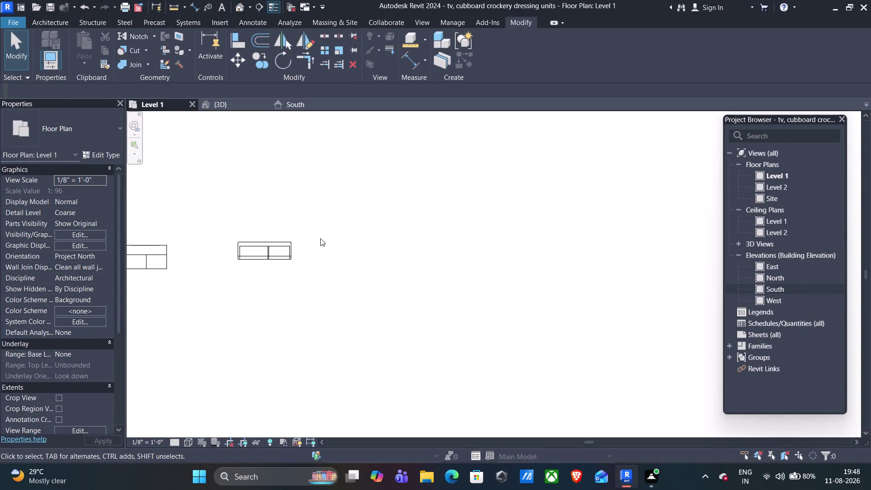
Review the TV unit and cupboard in the South elevation, then start a wall on Level 1.
click(53, 22)
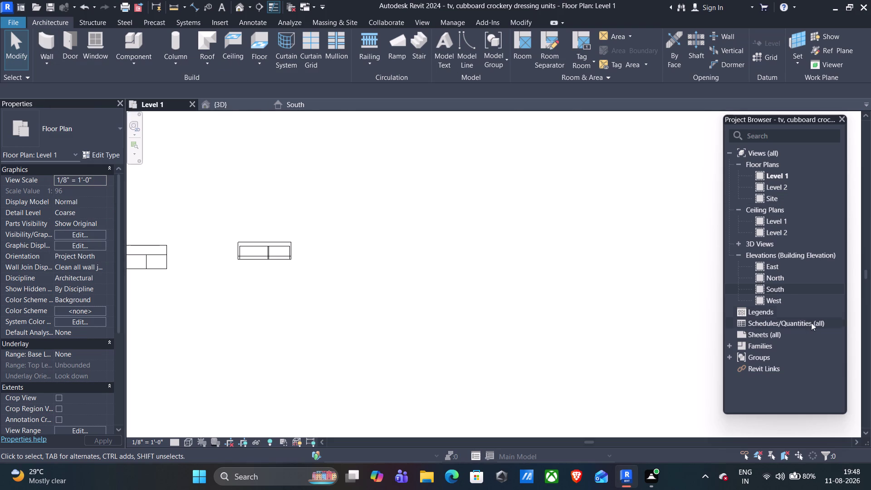
click(309, 106)
scroll(down, 3)
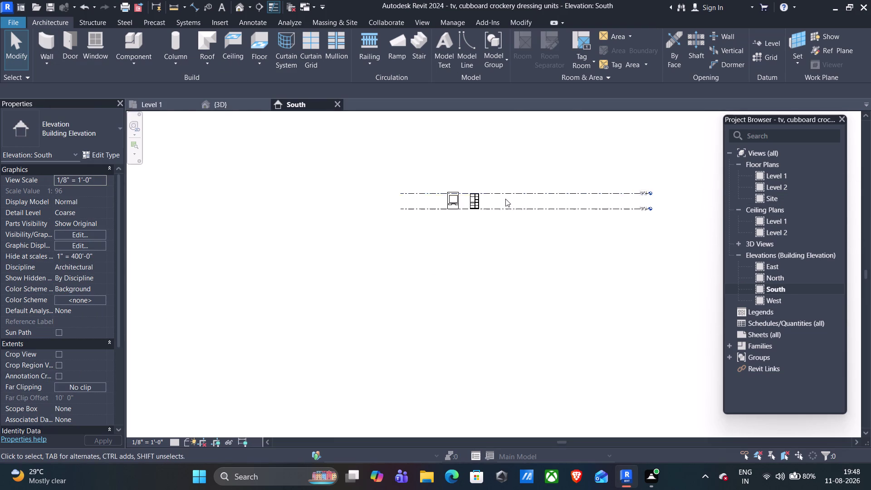
scroll(up, 3)
middle_drag(565, 203, 430, 206)
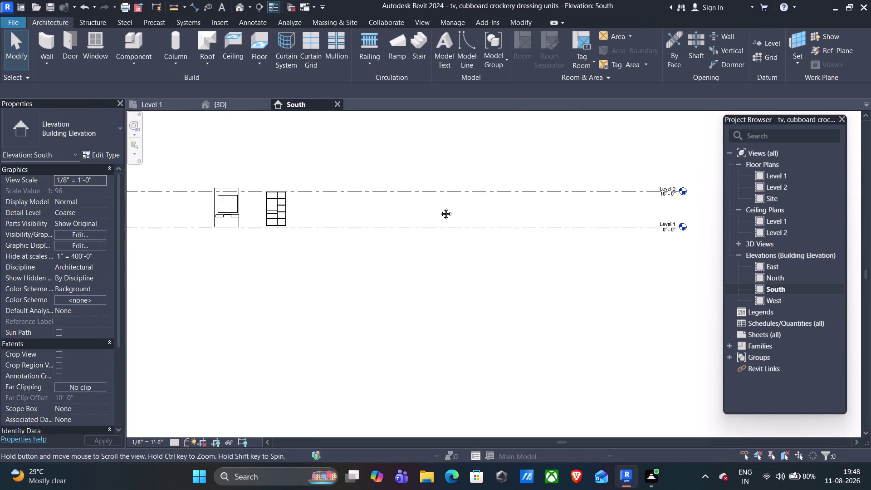
middle_drag(430, 205, 439, 207)
scroll(up, 3)
click(154, 101)
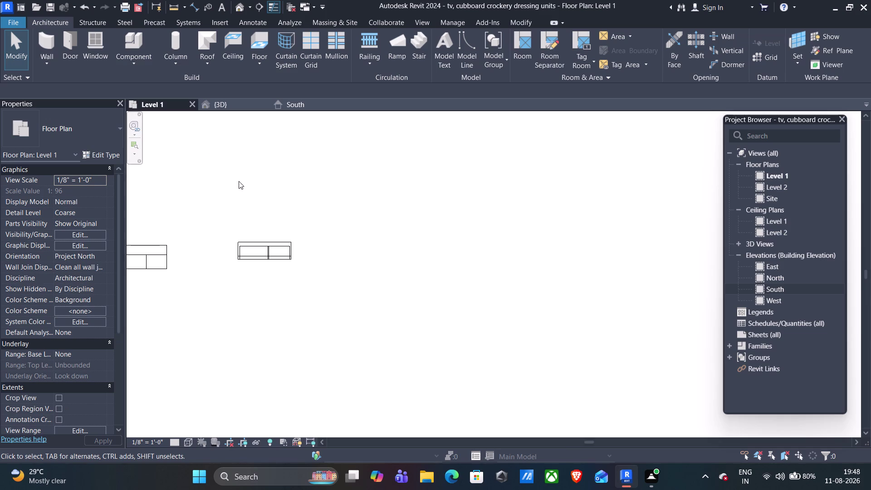
click(42, 50)
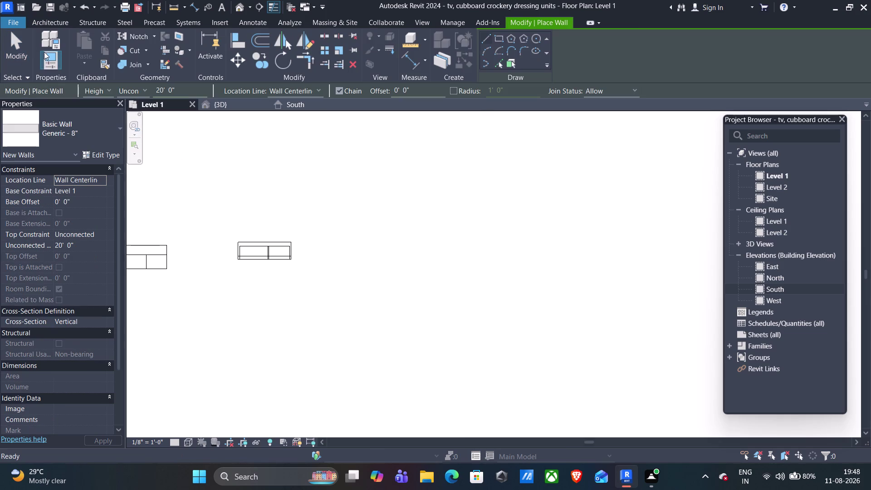
Pick the Generic - 5" wall type from the Type Selector list.
click(121, 137)
scroll(down, 3)
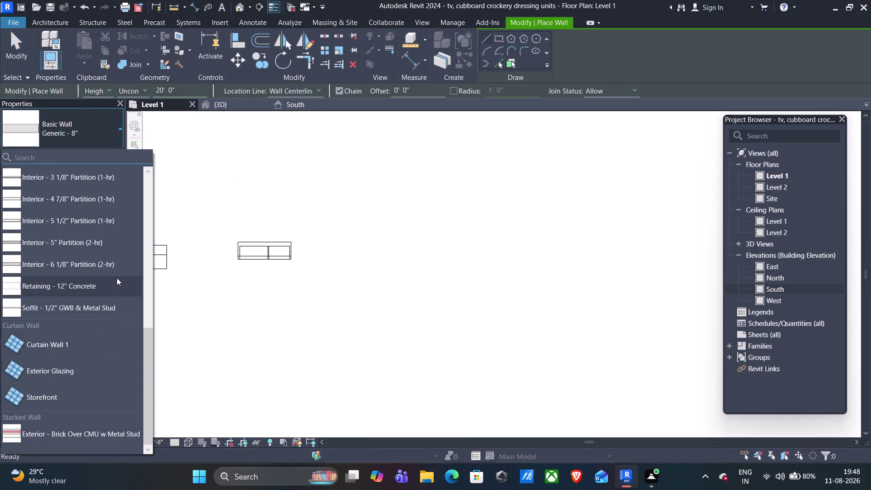
scroll(up, 3)
scroll(up, 3)
scroll(up, 3)
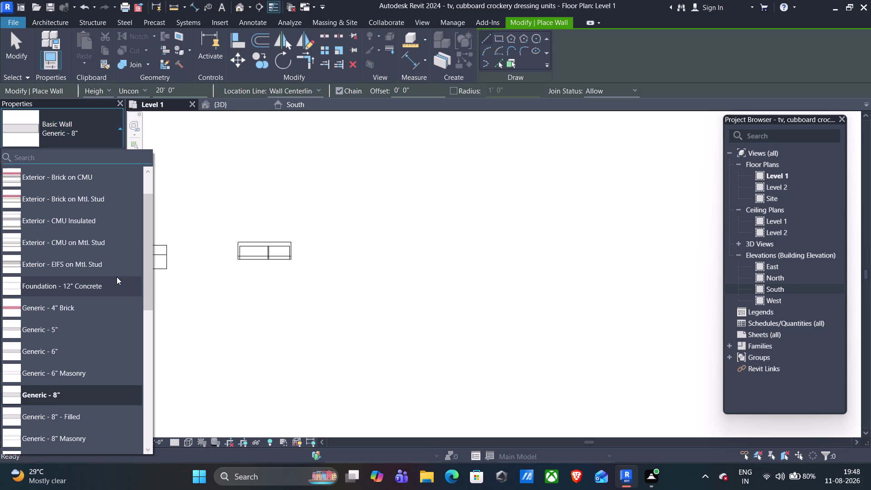
scroll(up, 3)
scroll(down, 3)
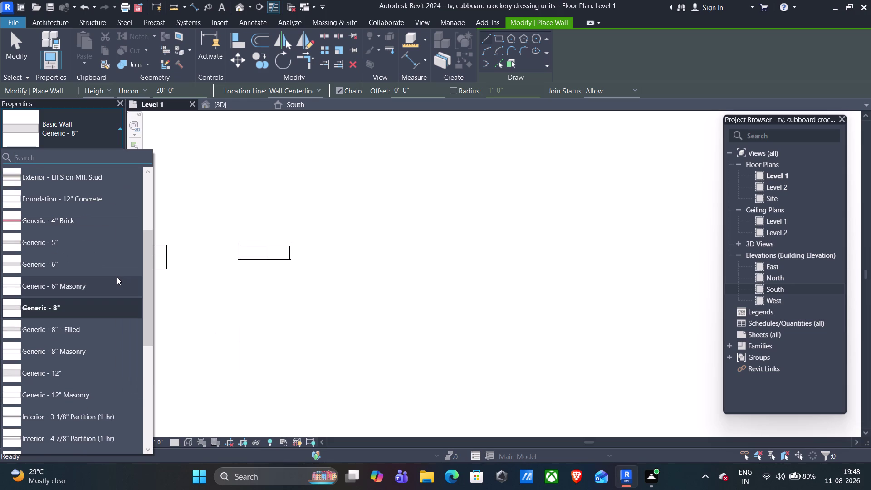
scroll(up, 3)
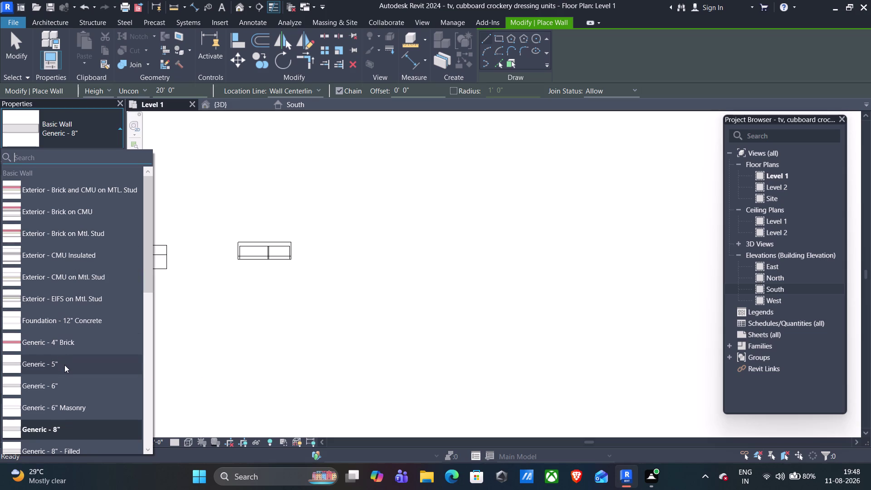
scroll(down, 3)
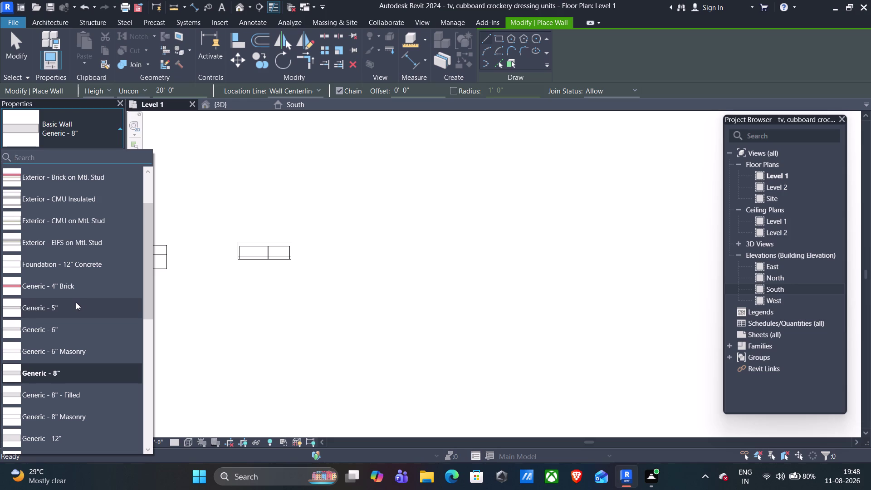
click(73, 306)
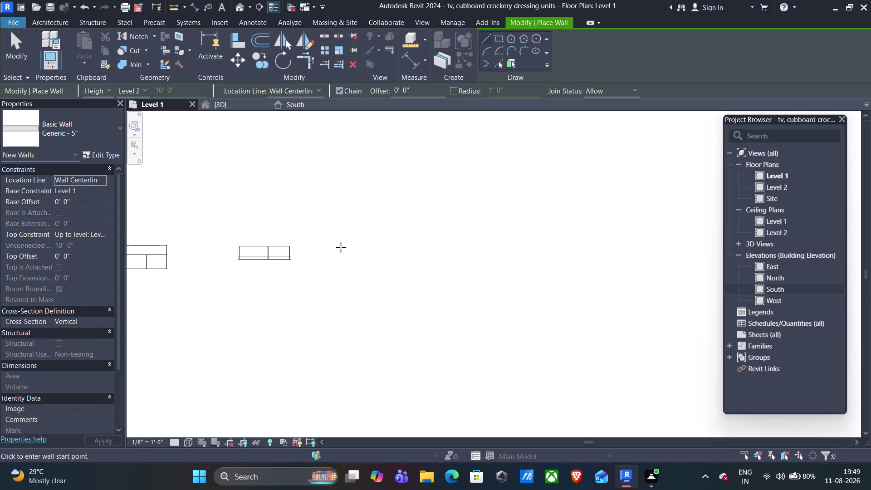
Draw a single 6' long wall starting just right of the units.
click(341, 247)
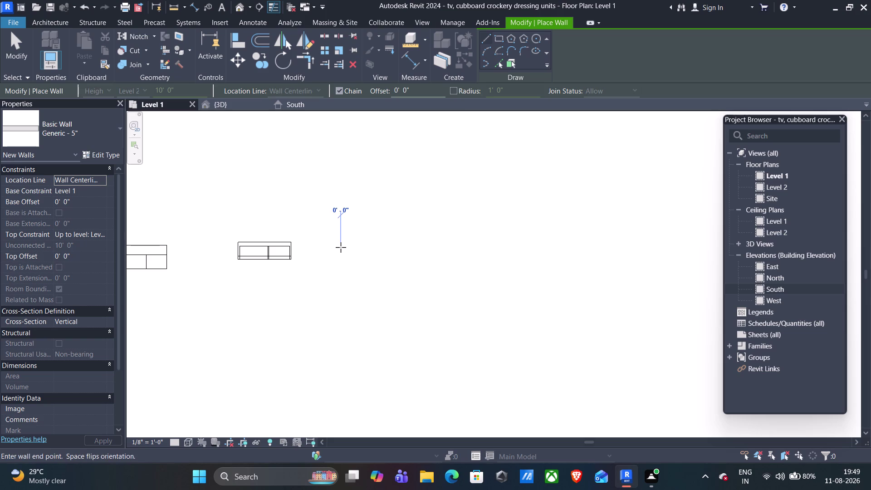
text(6)
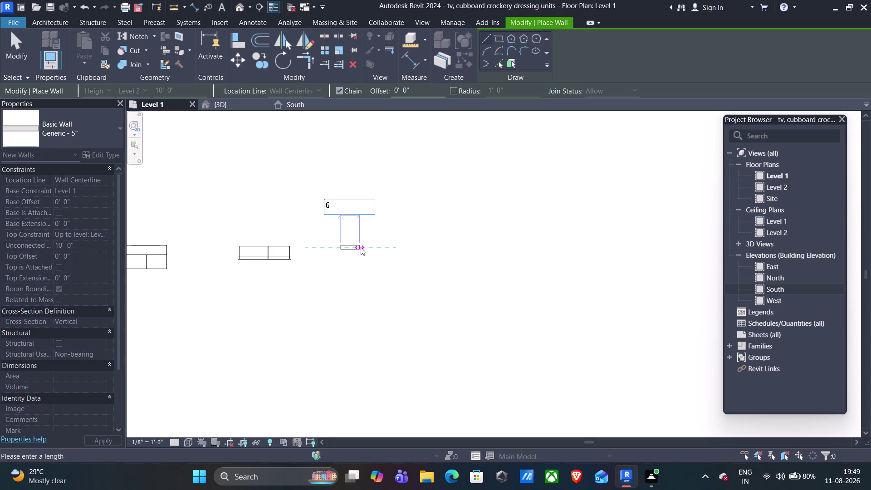
text('6)
key(shift+quotedbl)
key(Return)
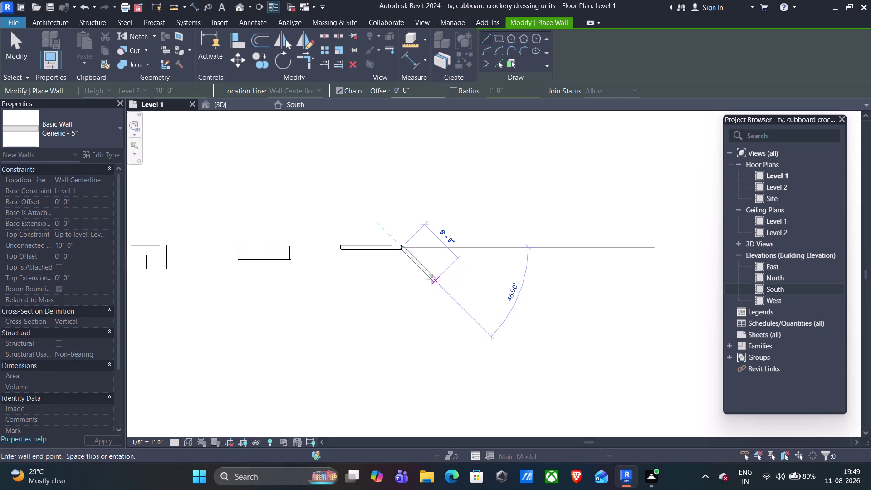
key(Escape)
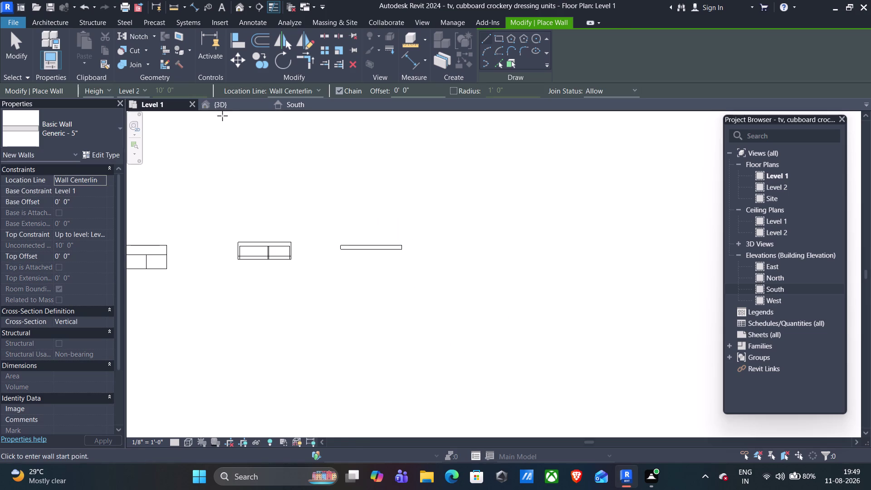
Orbit and zoom the {3D} view to inspect the new wall panel beside the units.
click(221, 109)
middle_drag(356, 208, 361, 210)
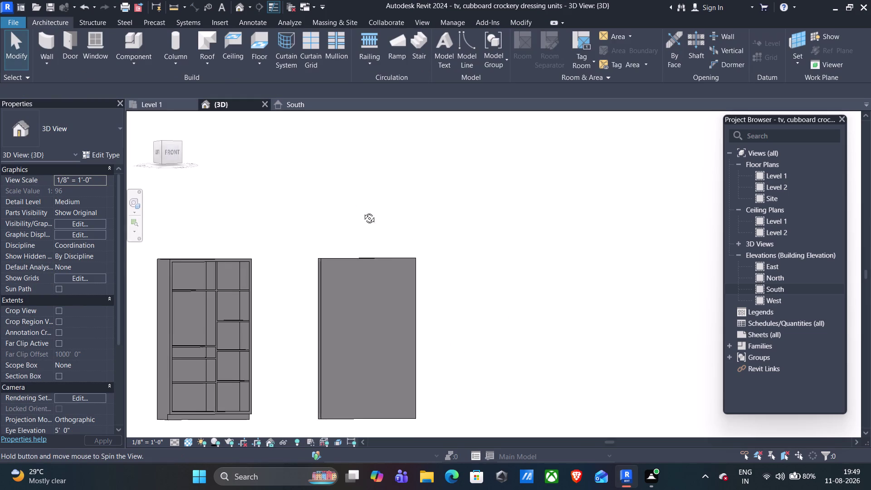
middle_drag(361, 210, 377, 200)
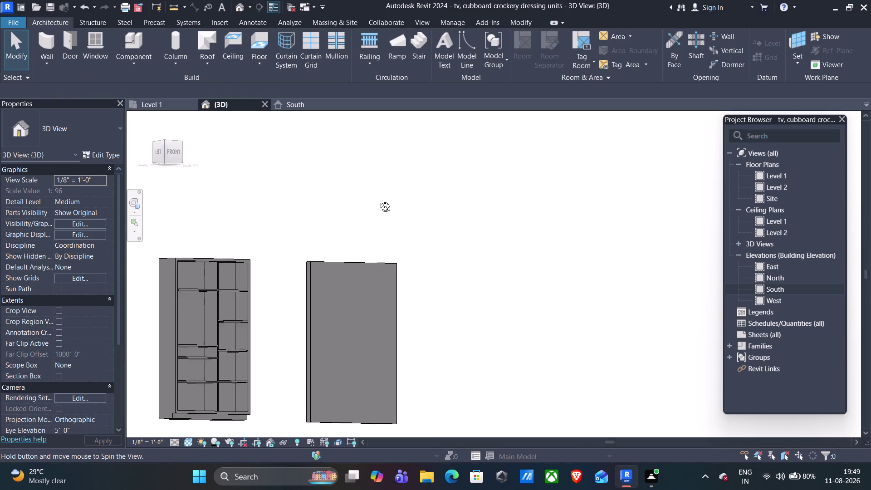
middle_drag(377, 200, 354, 219)
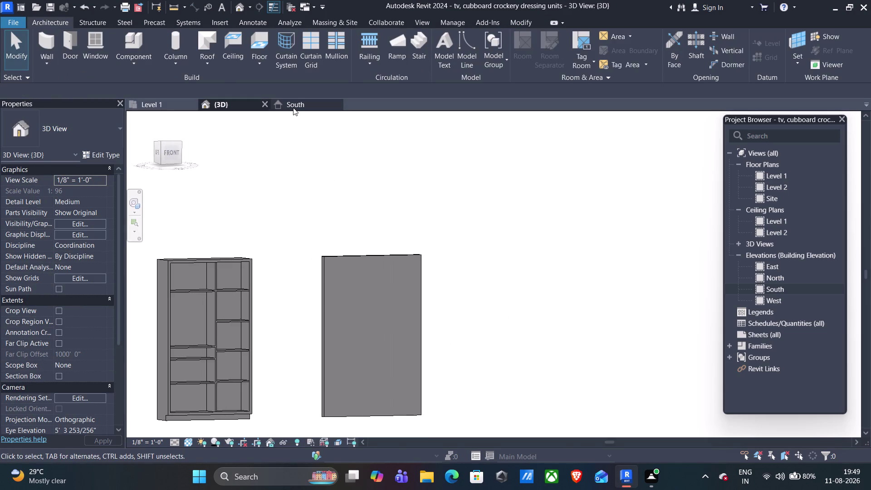
click(293, 107)
click(177, 106)
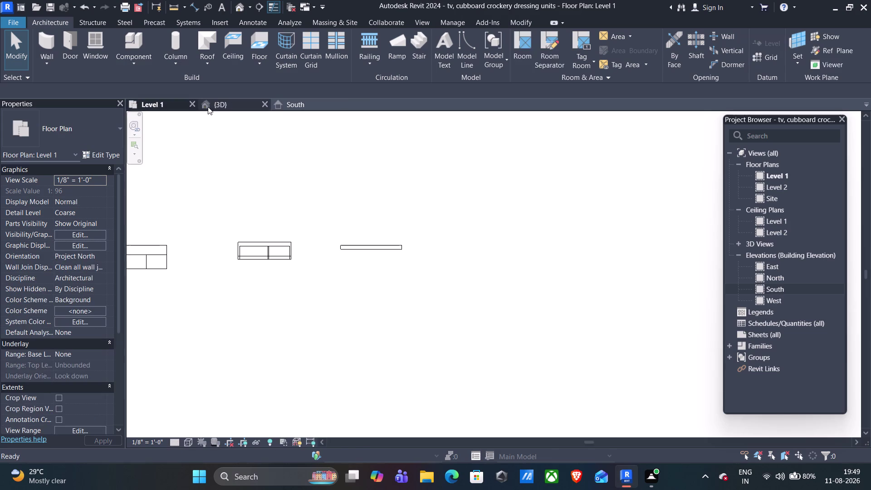
click(231, 105)
scroll(up, 3)
middle_drag(451, 222, 450, 262)
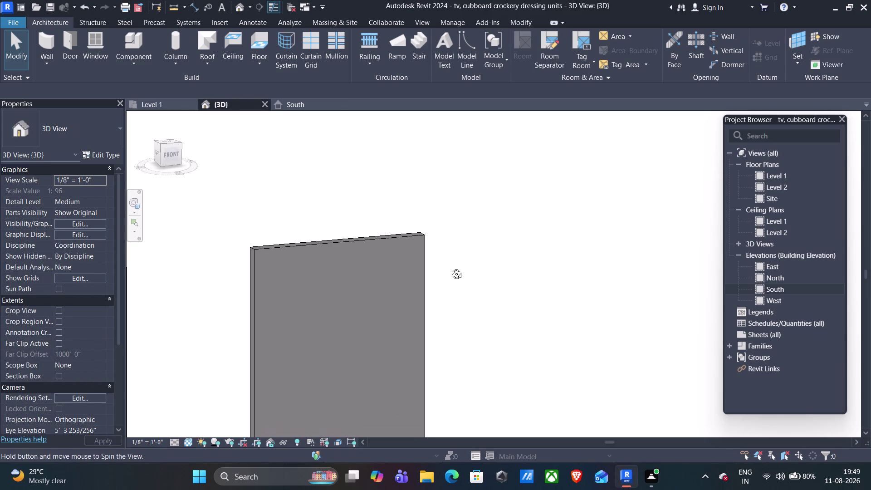
middle_drag(450, 262, 448, 283)
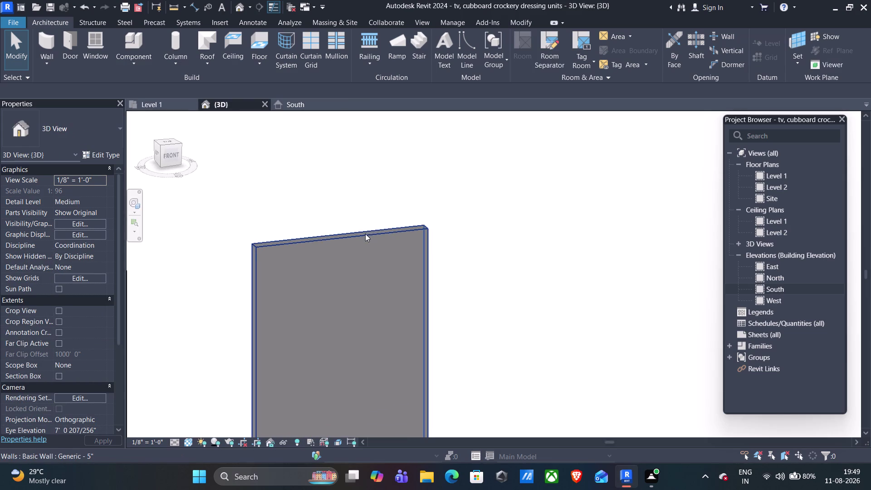
click(49, 59)
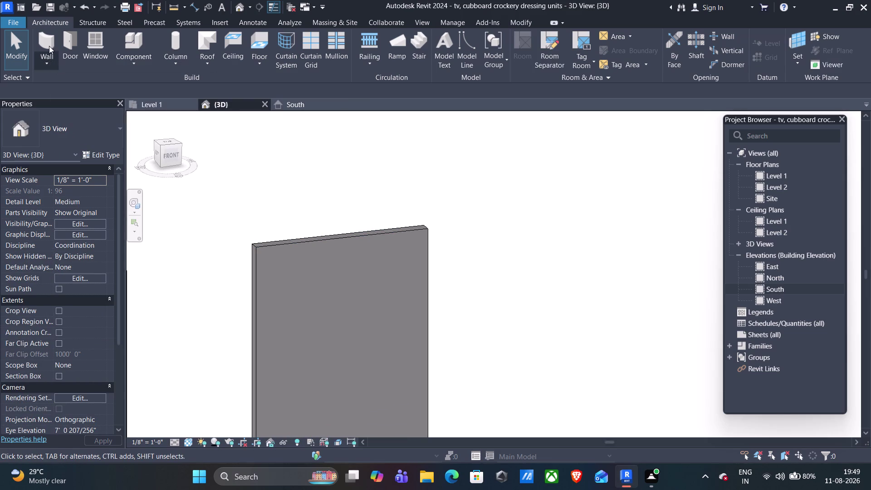
Start a Model In-Place element in the Generic Models category.
click(131, 59)
click(171, 110)
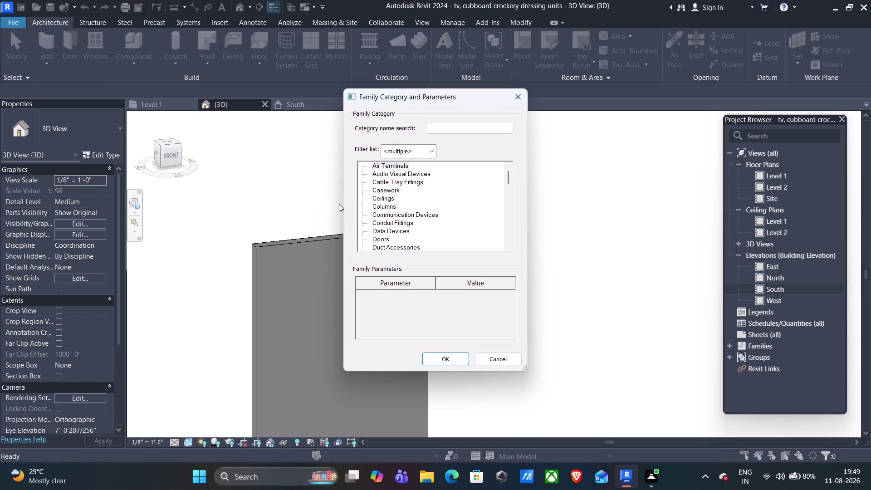
click(454, 130)
key(g)
key(e)
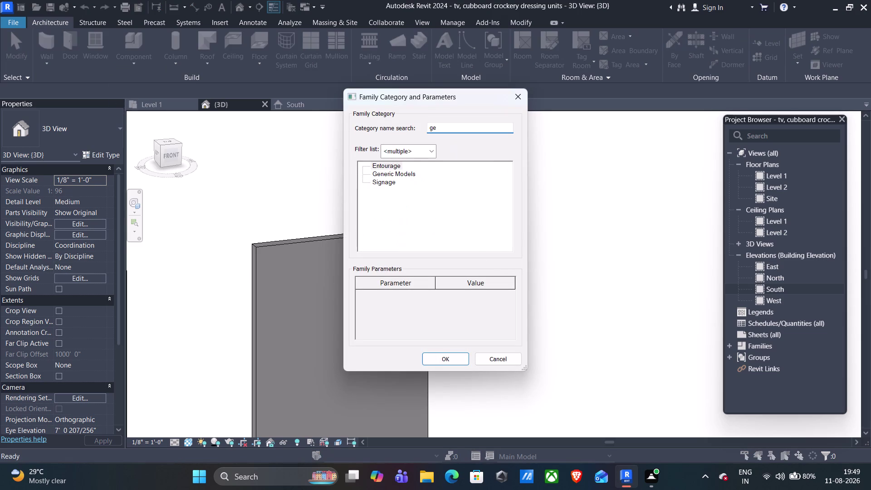
click(411, 173)
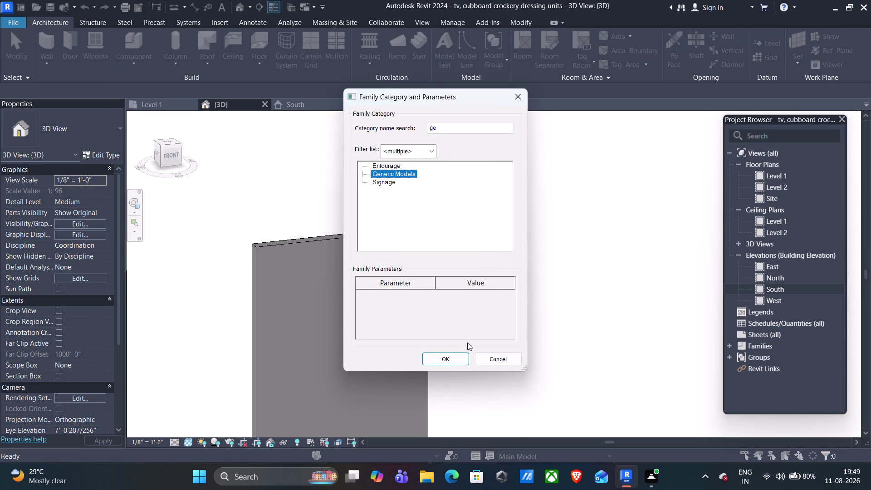
click(457, 357)
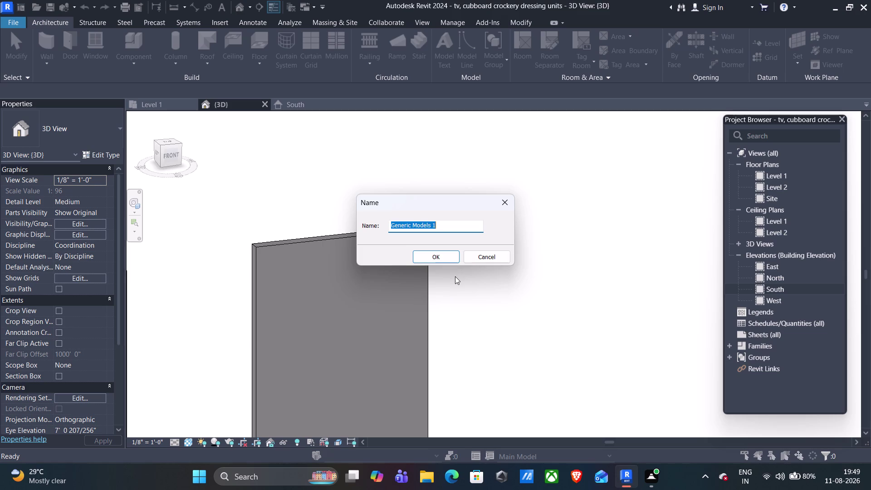
Name the in-place model 'crockery'.
text(c)
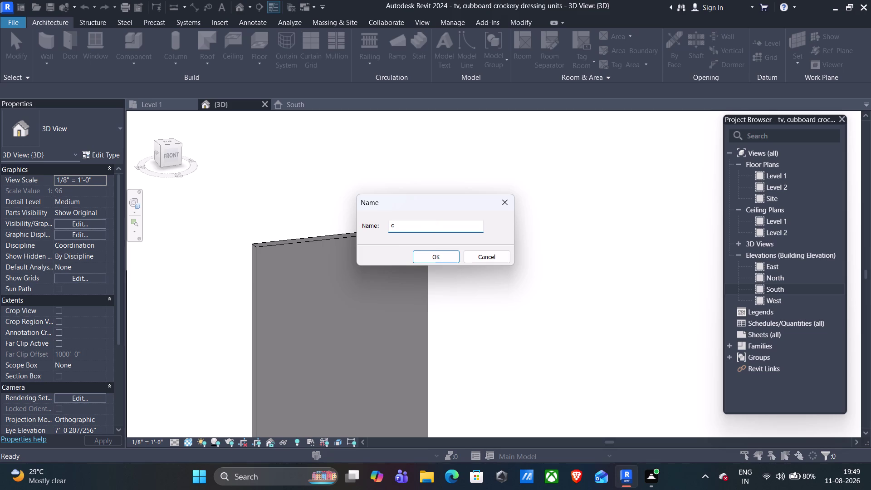
text(rock)
text(ery)
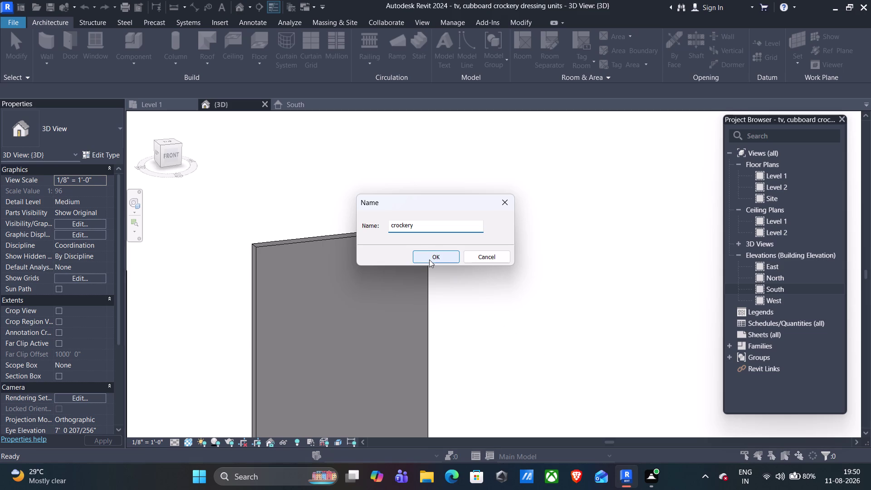
click(429, 259)
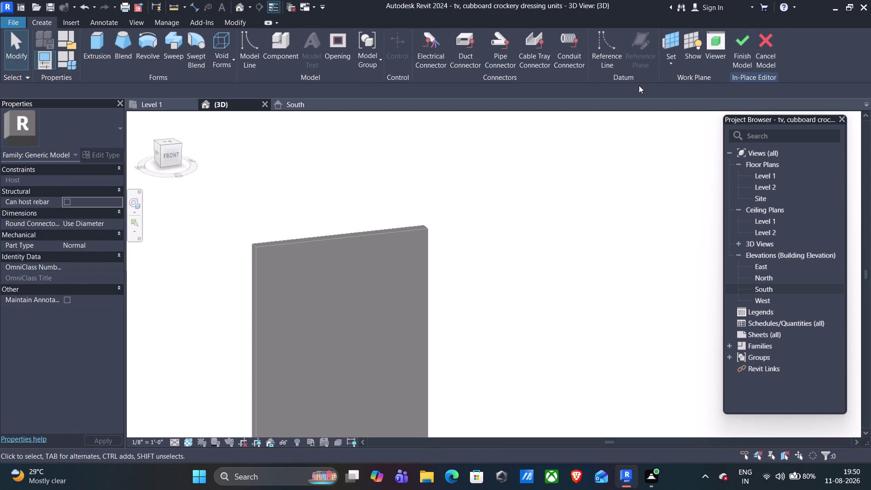
Set up a new work plane using the Pick a plane option.
click(673, 58)
click(676, 90)
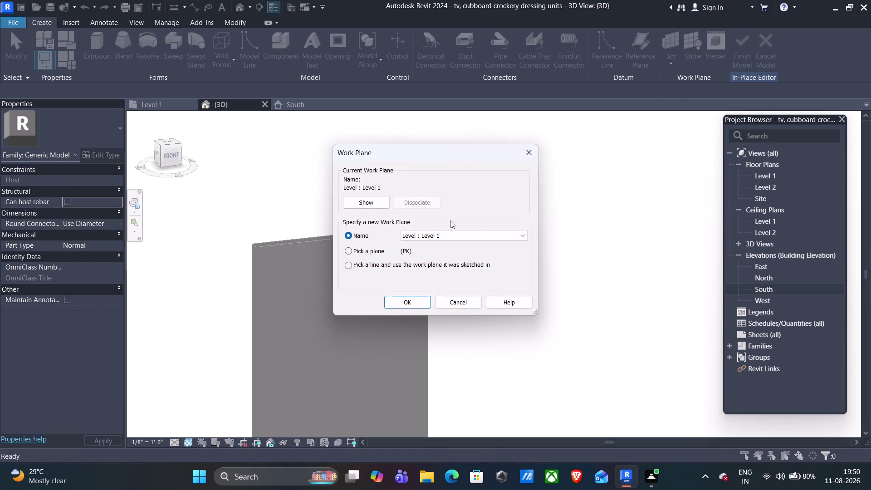
click(349, 252)
click(423, 304)
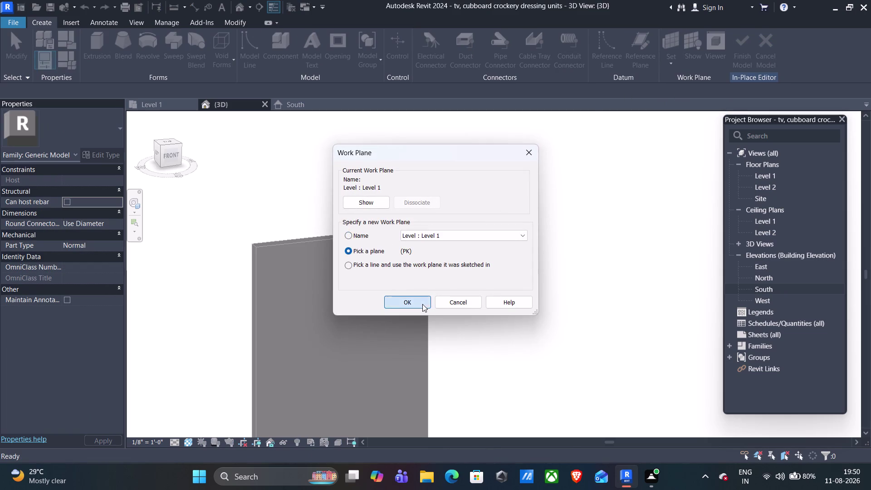
click(355, 240)
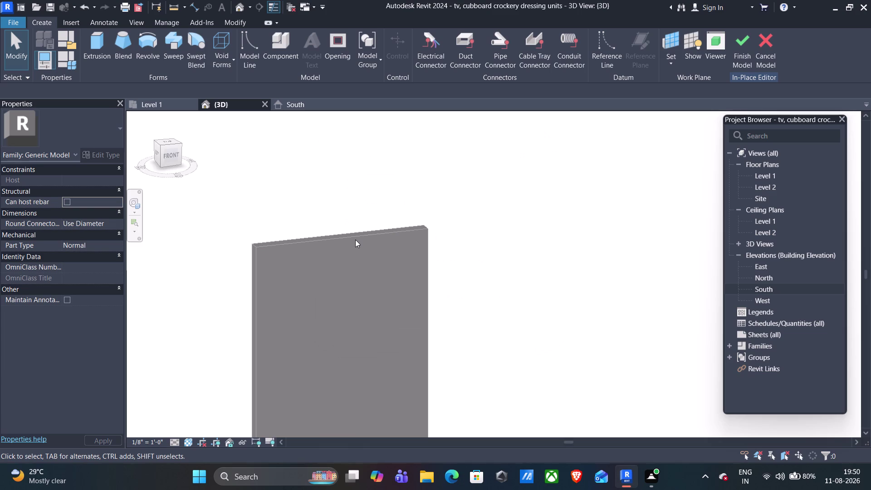
click(692, 47)
click(692, 46)
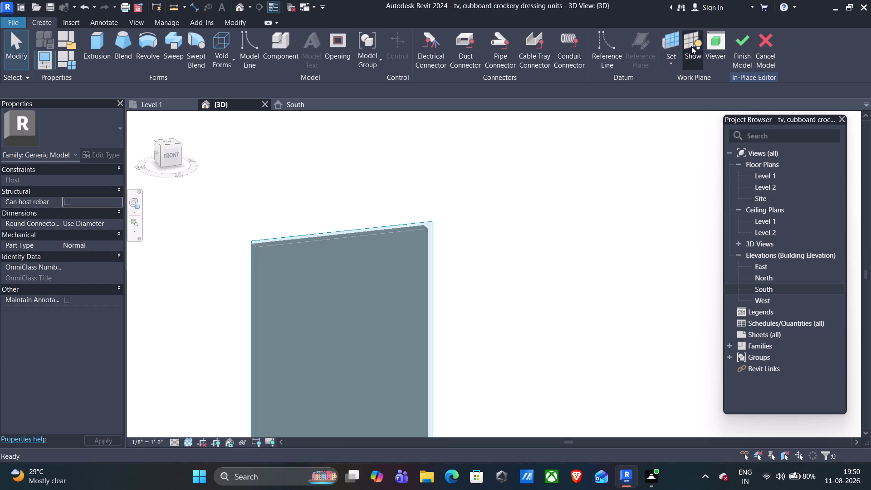
Frame the wall panel beside the cupboard in the South elevation.
click(274, 103)
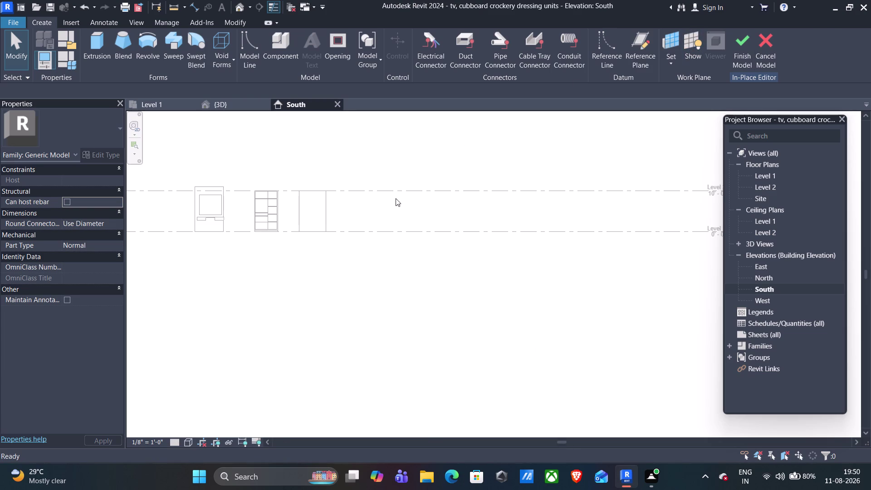
scroll(up, 3)
scroll(up, 3)
middle_drag(302, 198, 314, 205)
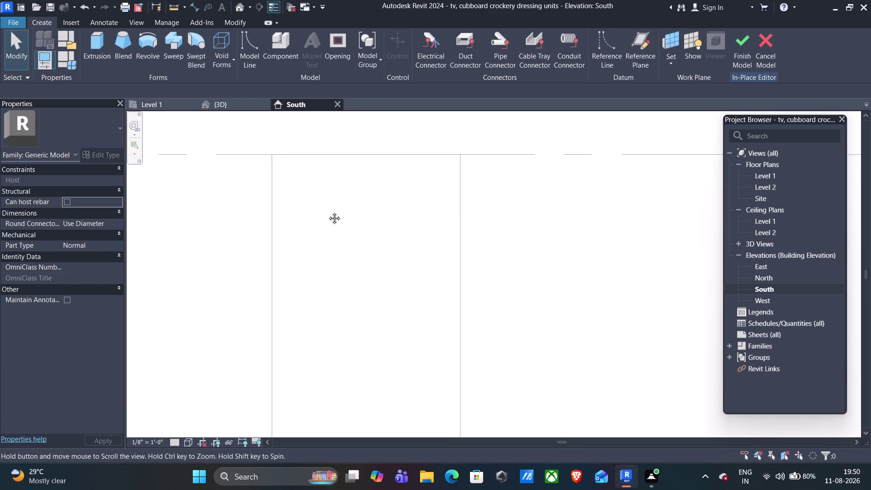
middle_drag(314, 204, 368, 220)
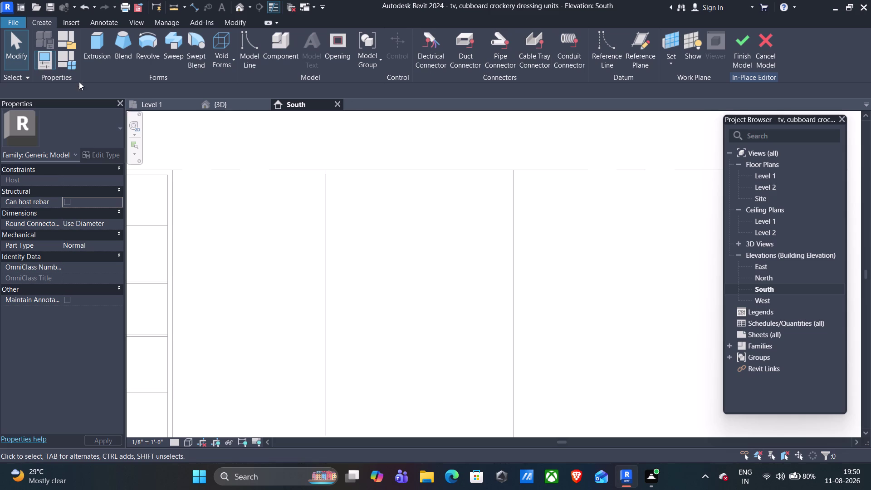
click(97, 47)
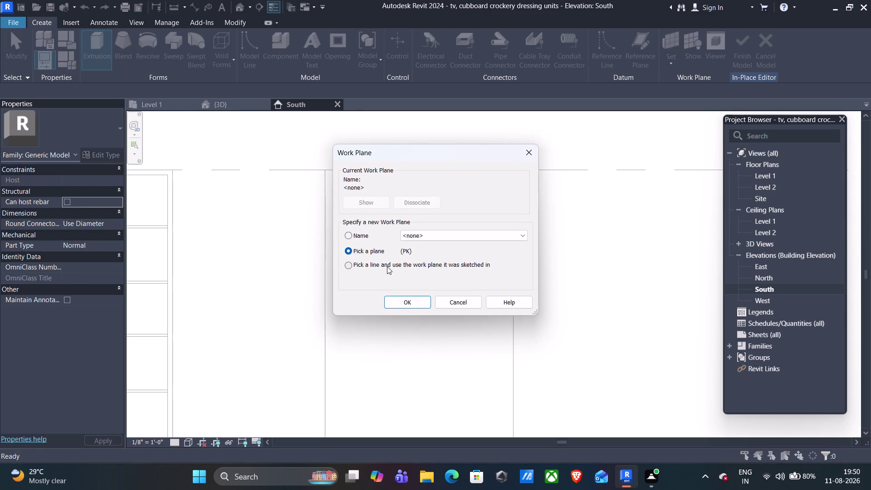
Start an extrusion whose work plane is the wall panel face, picked in 3D.
click(402, 297)
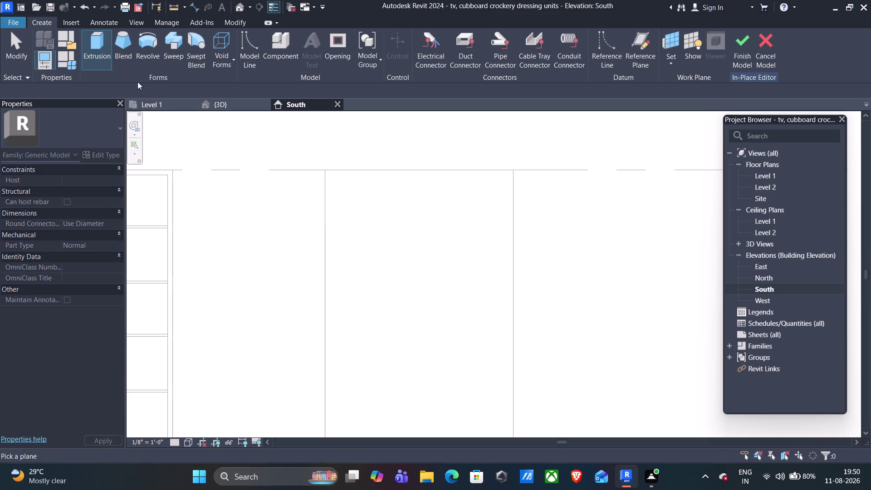
click(82, 57)
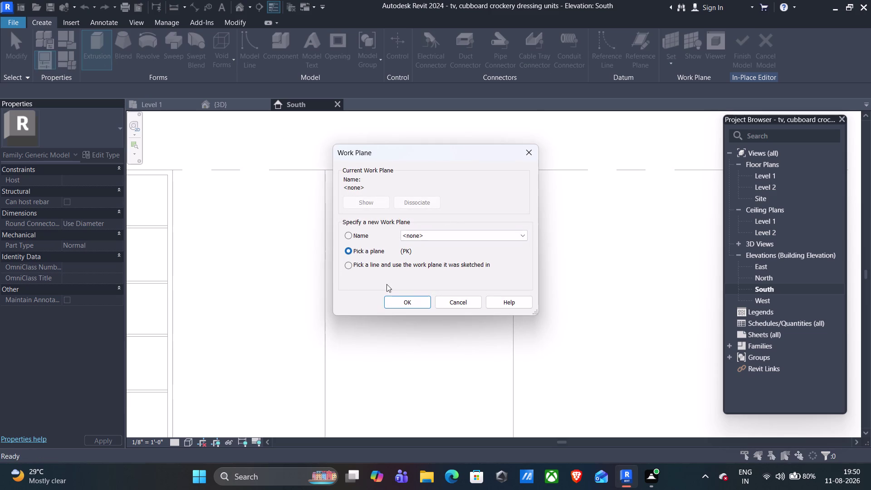
click(353, 250)
click(414, 306)
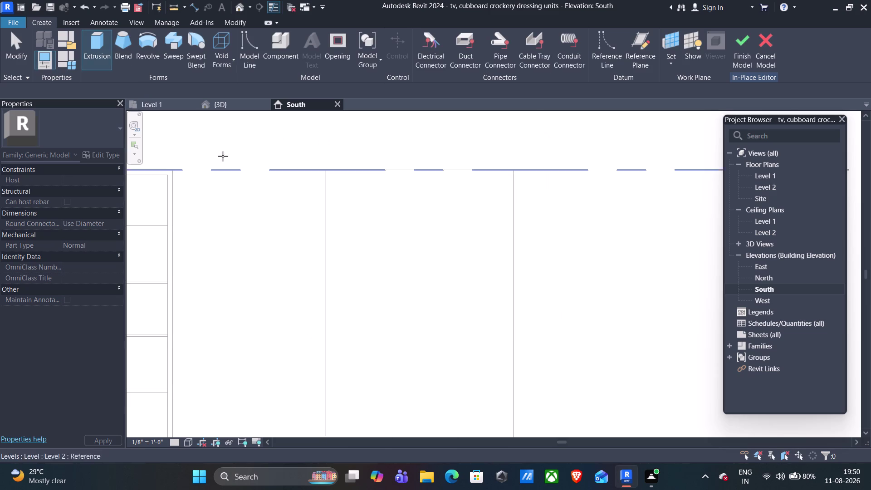
click(232, 113)
click(233, 111)
click(244, 103)
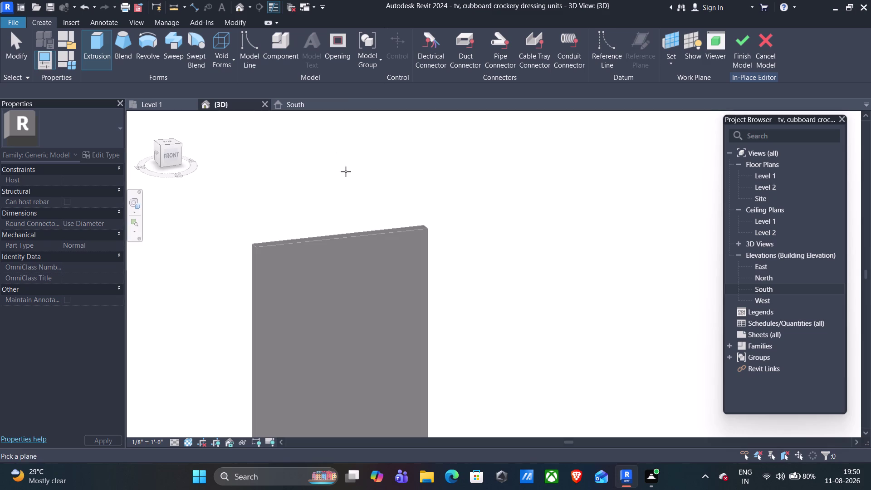
click(359, 237)
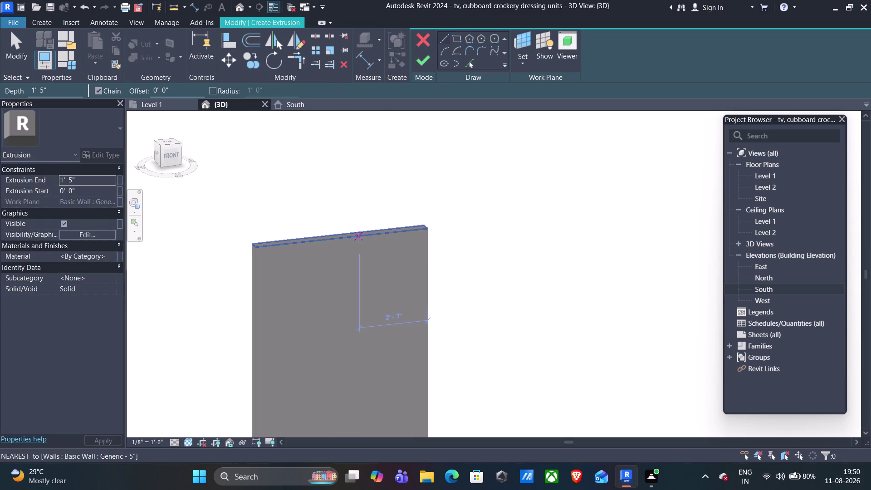
Orbit around the wall panel and choose the Rectangle sketch tool.
click(545, 50)
middle_drag(504, 266, 512, 272)
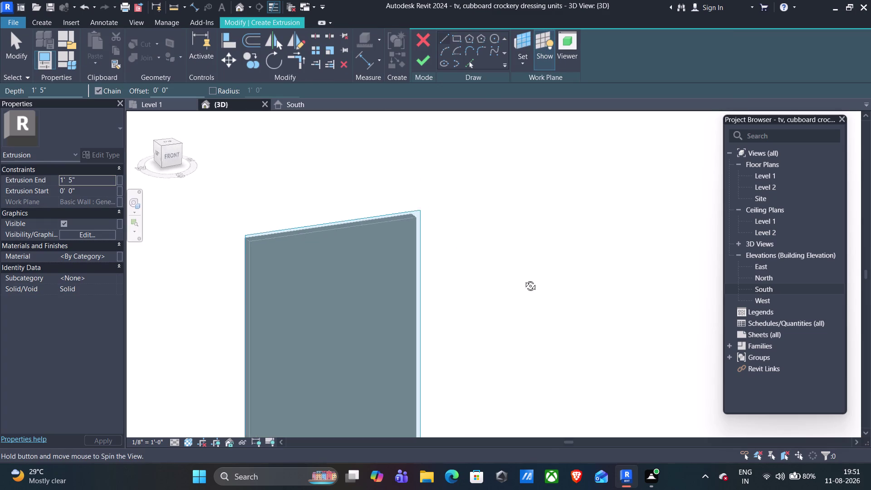
middle_drag(511, 271, 503, 274)
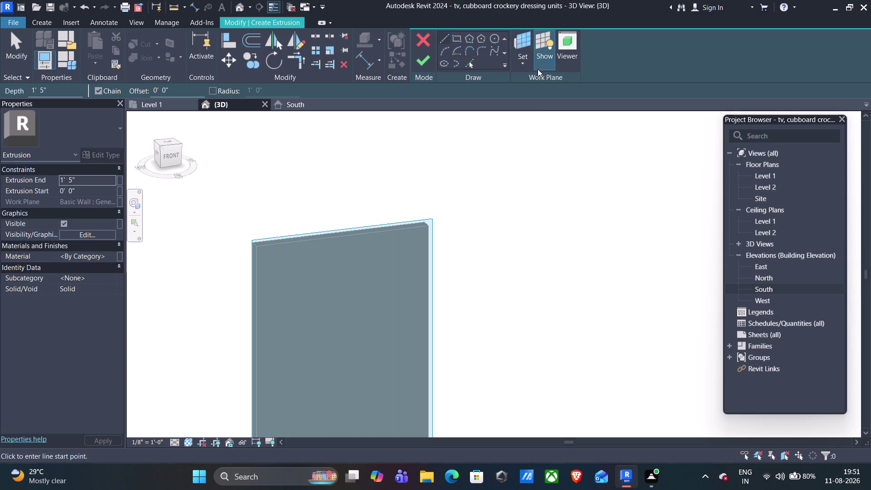
click(547, 54)
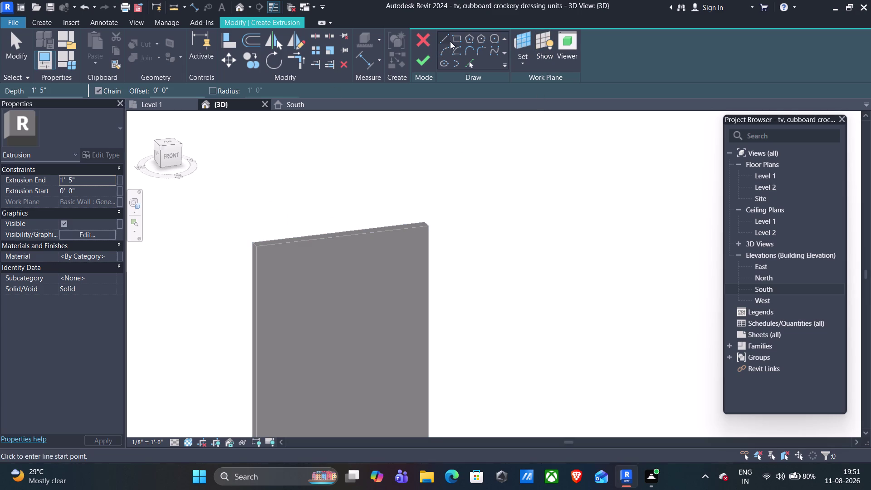
click(460, 37)
Sketch the rectangle from the wall top to its opposite corner in the South elevation.
click(294, 106)
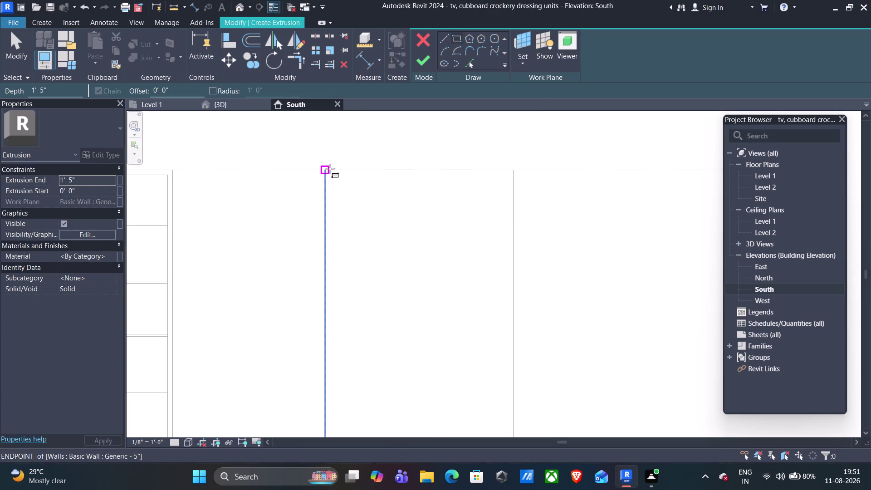
scroll(up, 3)
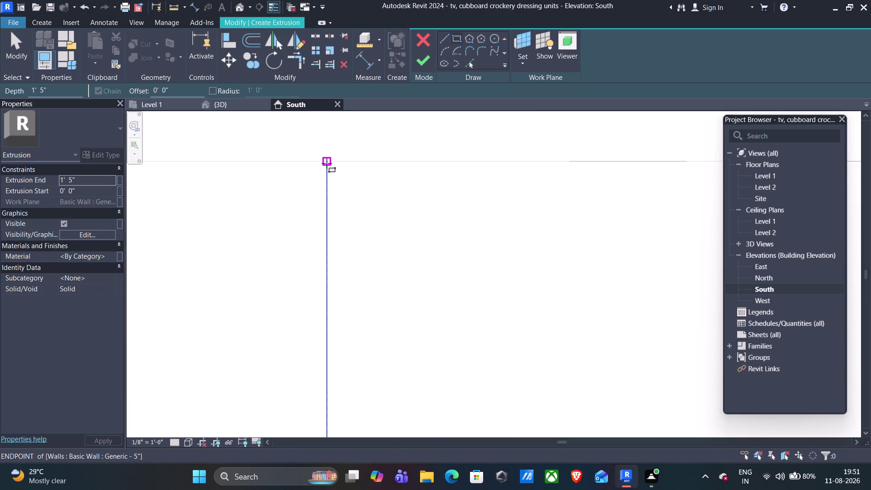
click(327, 164)
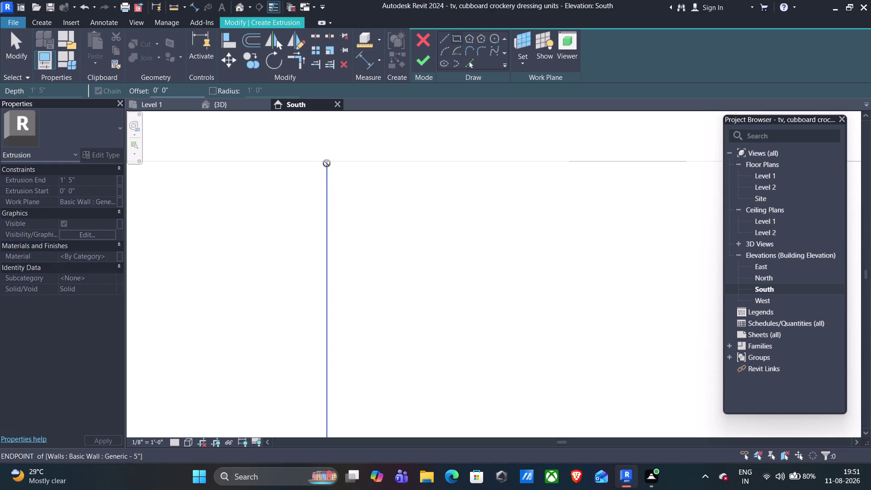
scroll(down, 3)
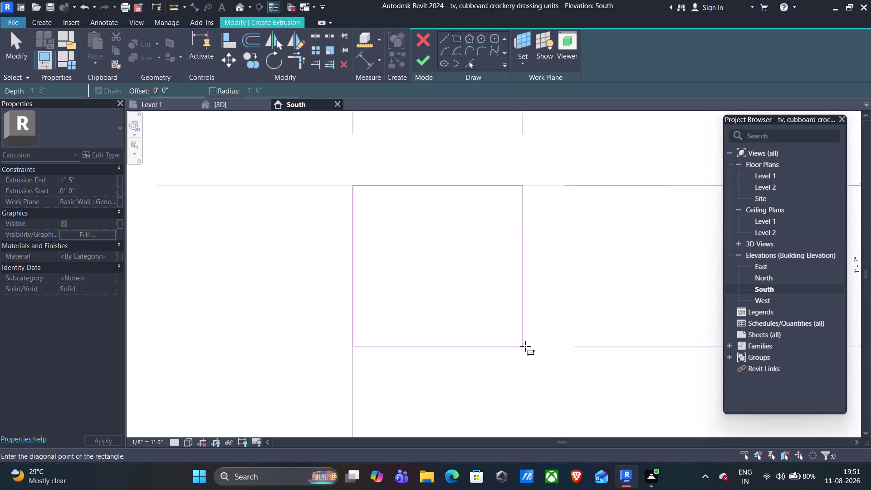
scroll(down, 3)
middle_drag(529, 350, 381, 240)
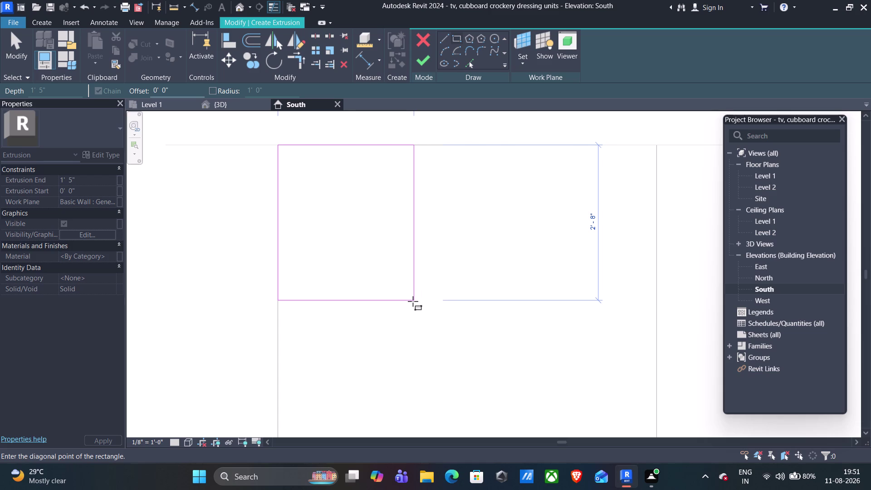
click(413, 301)
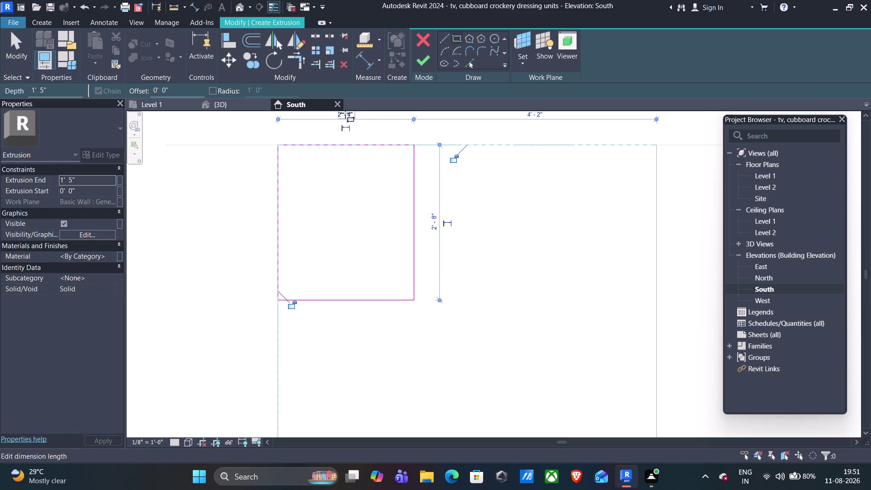
Set the rectangle width to 2'-6".
click(345, 115)
text(2)
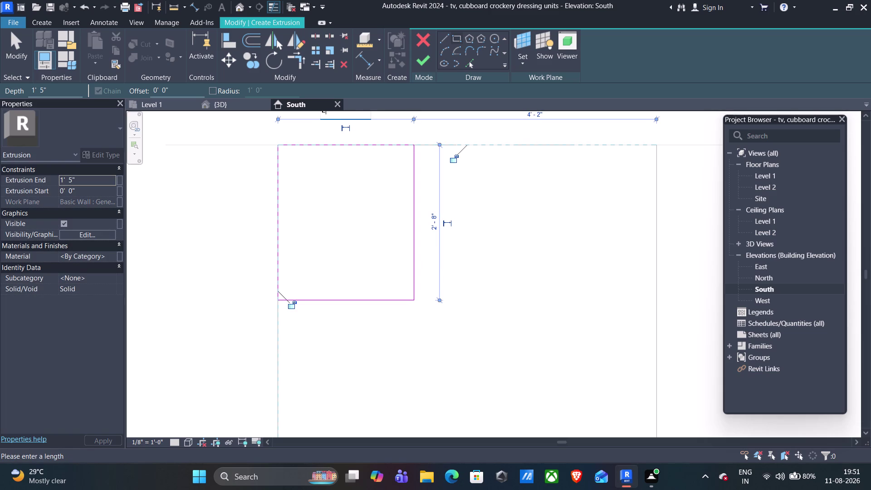
text('6")
click(435, 223)
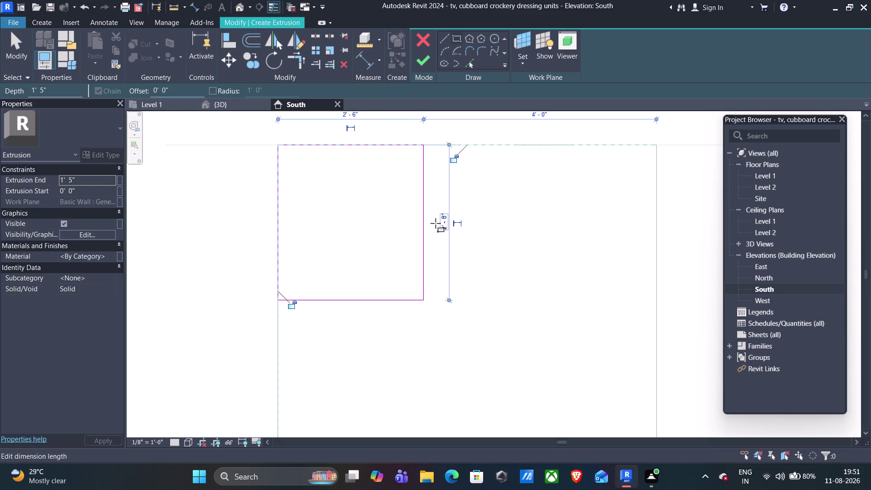
Set the rectangle height to 3'-3 3/4" and end rectangle drawing.
click(442, 222)
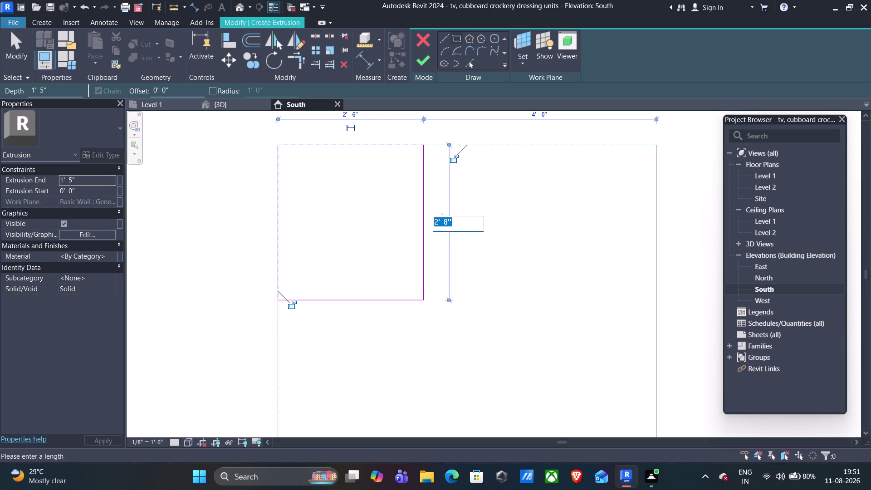
text(3')
text(3.75)
text(")
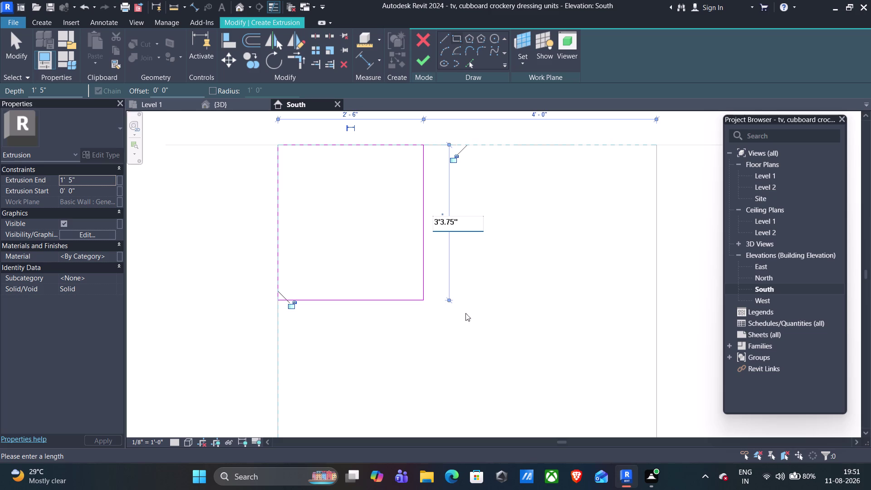
key(Return)
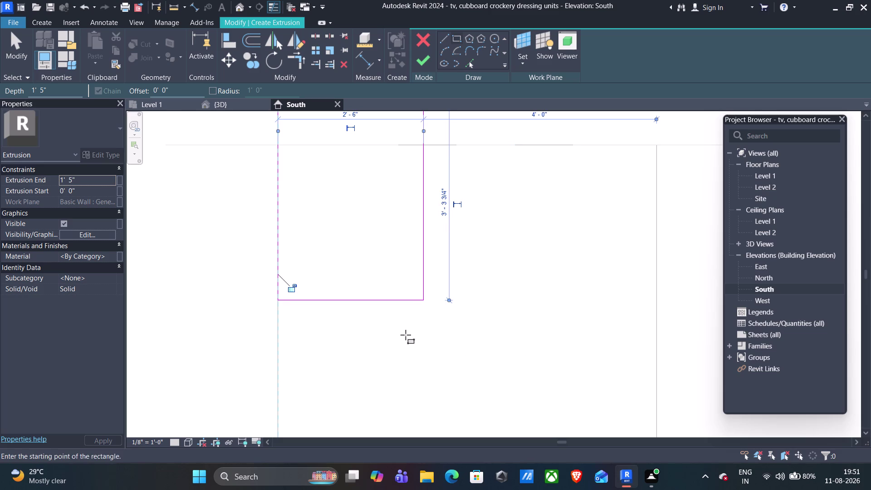
scroll(down, 3)
middle_drag(523, 223, 523, 250)
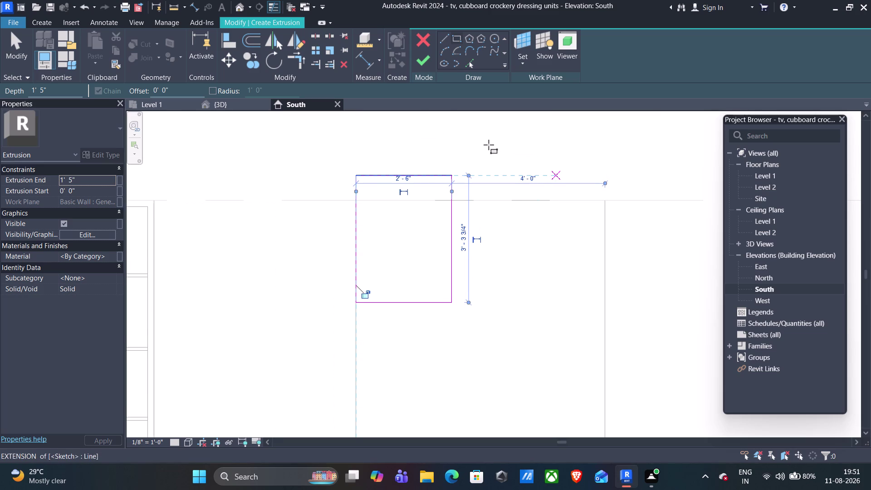
key(Escape)
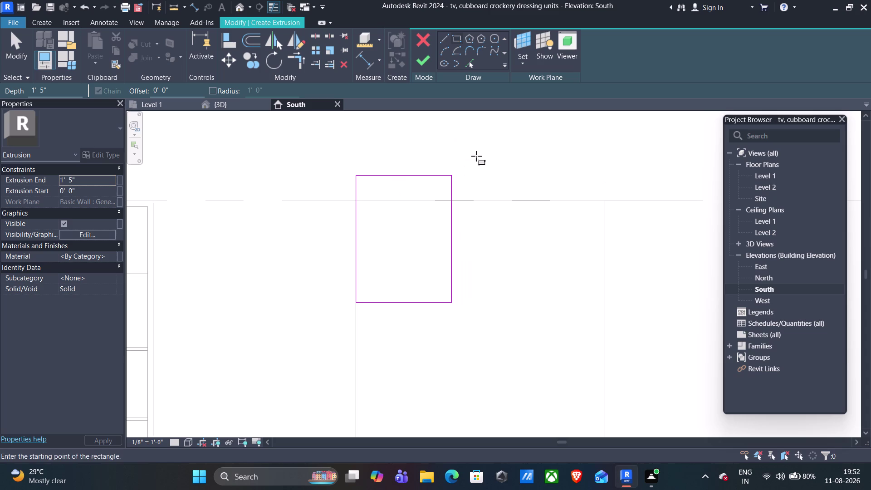
key(Escape)
drag(479, 157, 330, 330)
Move the rectangle by its top corner down onto the Level 2 line.
click(226, 61)
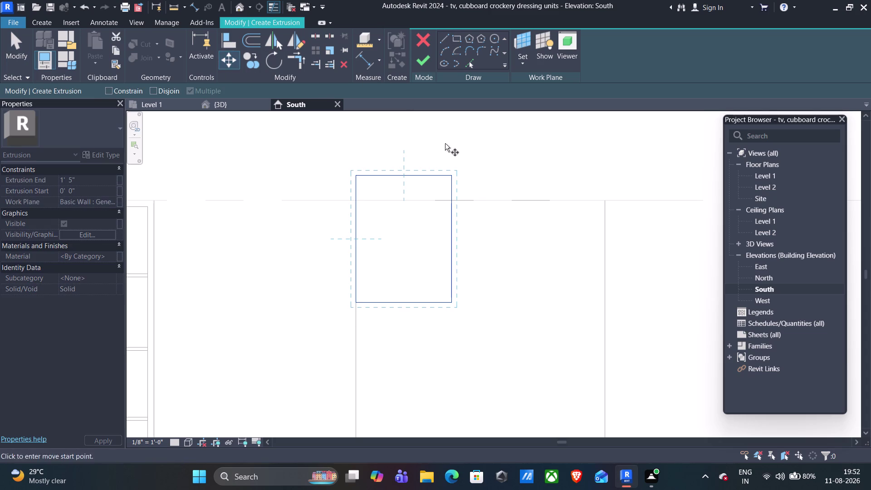
click(450, 176)
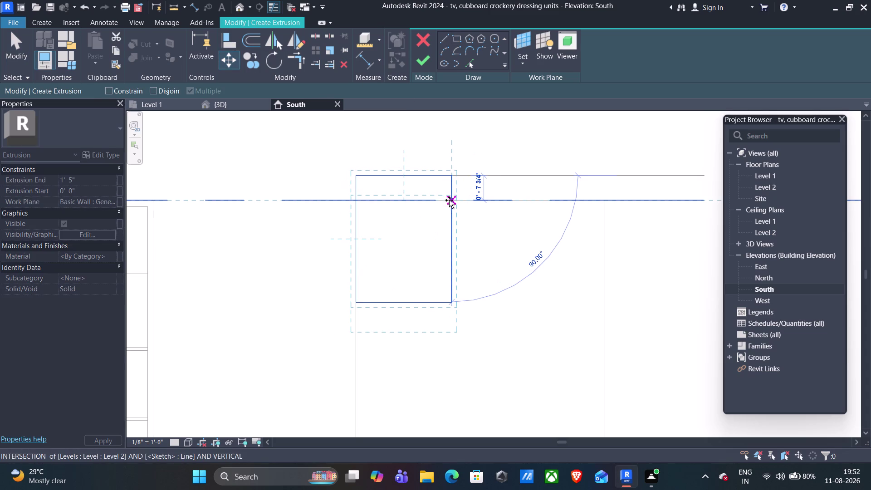
click(450, 201)
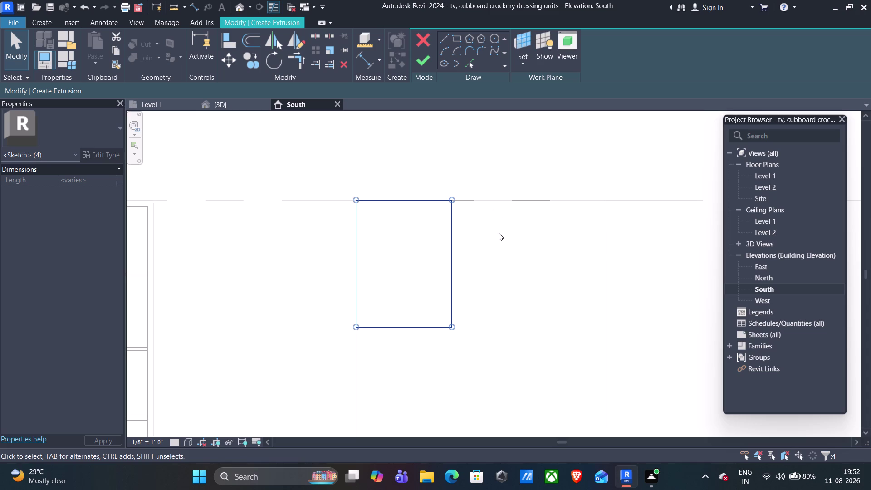
scroll(down, 3)
scroll(up, 3)
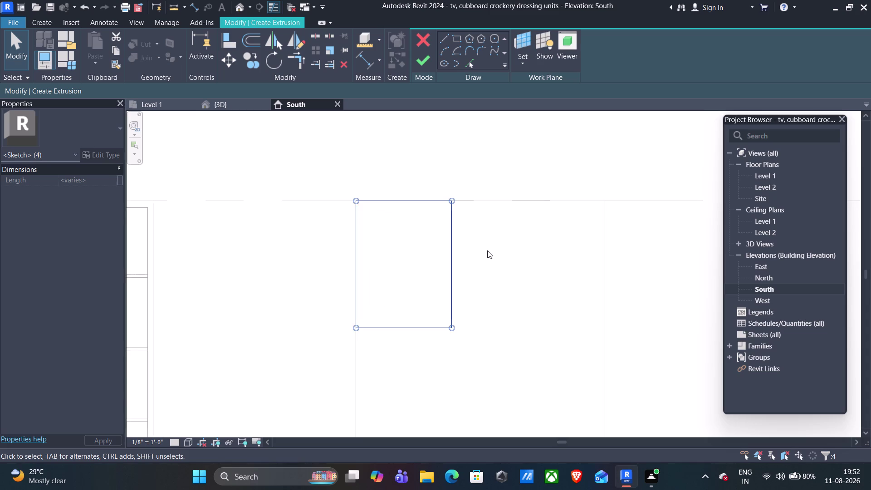
scroll(down, 3)
middle_drag(489, 255, 437, 204)
scroll(down, 3)
middle_drag(441, 219, 425, 225)
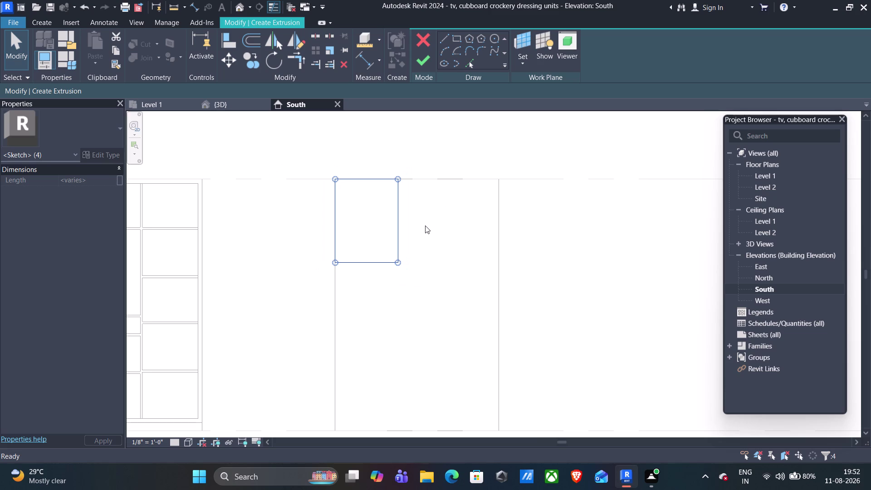